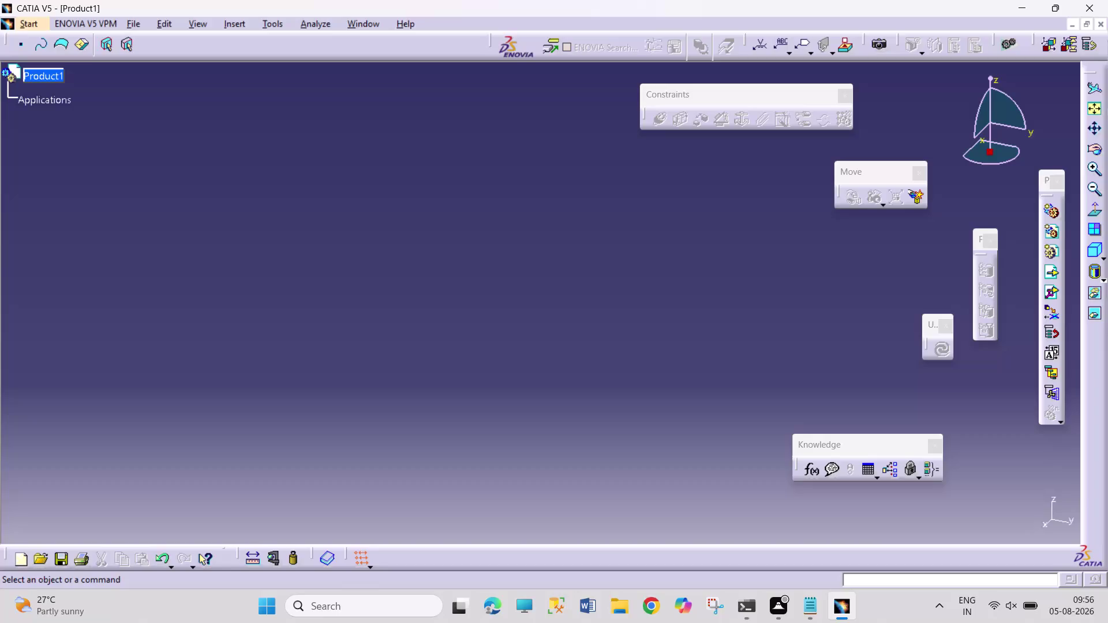
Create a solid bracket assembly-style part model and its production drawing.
drag(287, 137, 484, 316)
drag(369, 163, 593, 313)
drag(341, 180, 385, 318)
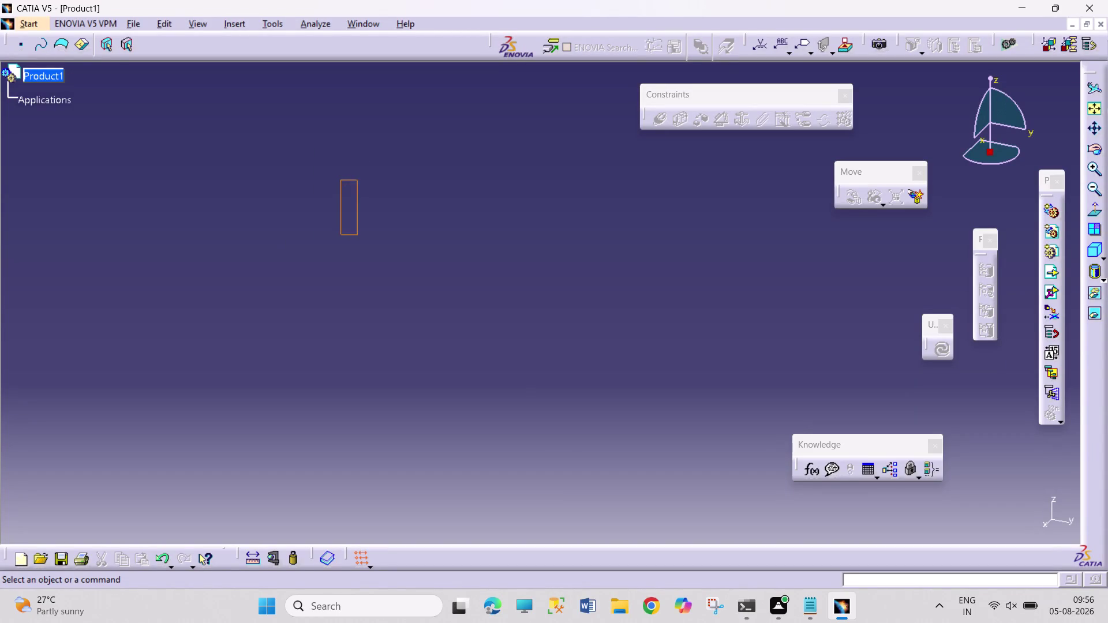
drag(385, 318, 524, 386)
drag(338, 147, 555, 375)
drag(463, 215, 605, 369)
drag(386, 157, 559, 393)
drag(377, 165, 545, 430)
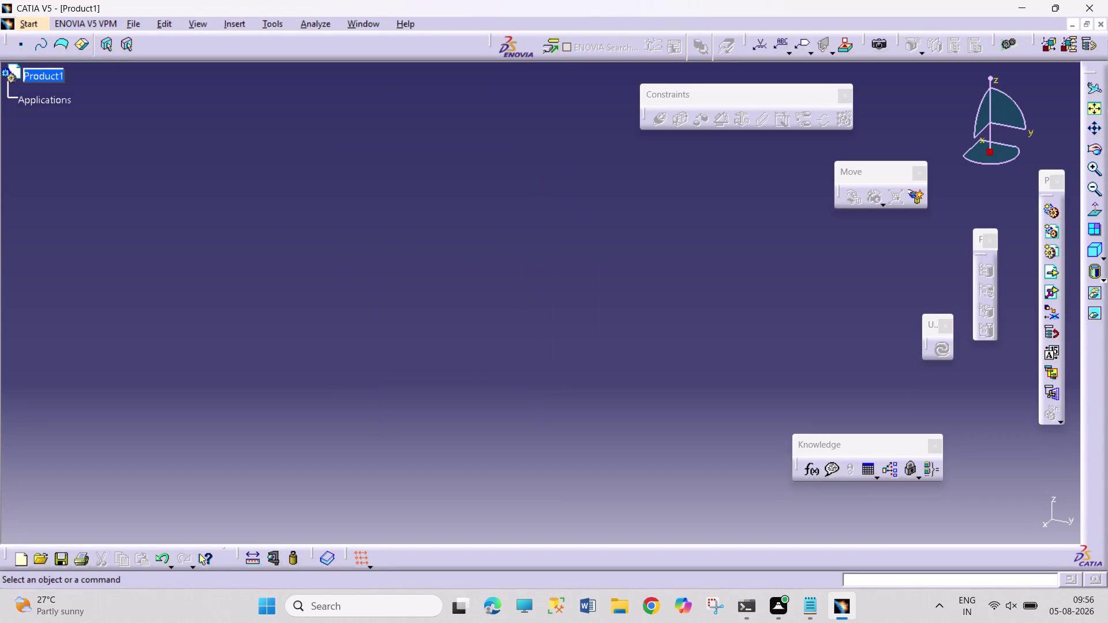